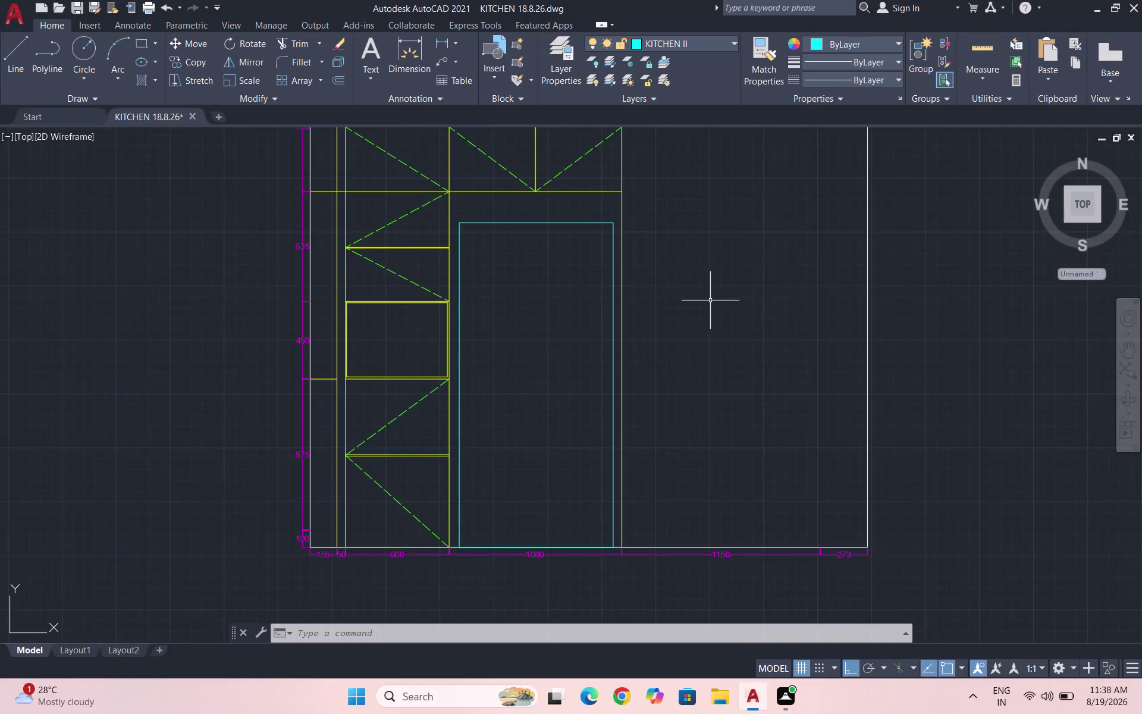
Save the kitchen elevation and zoom in on the lower-left cabinet.
scroll(down, 3)
key(ctrl+s)
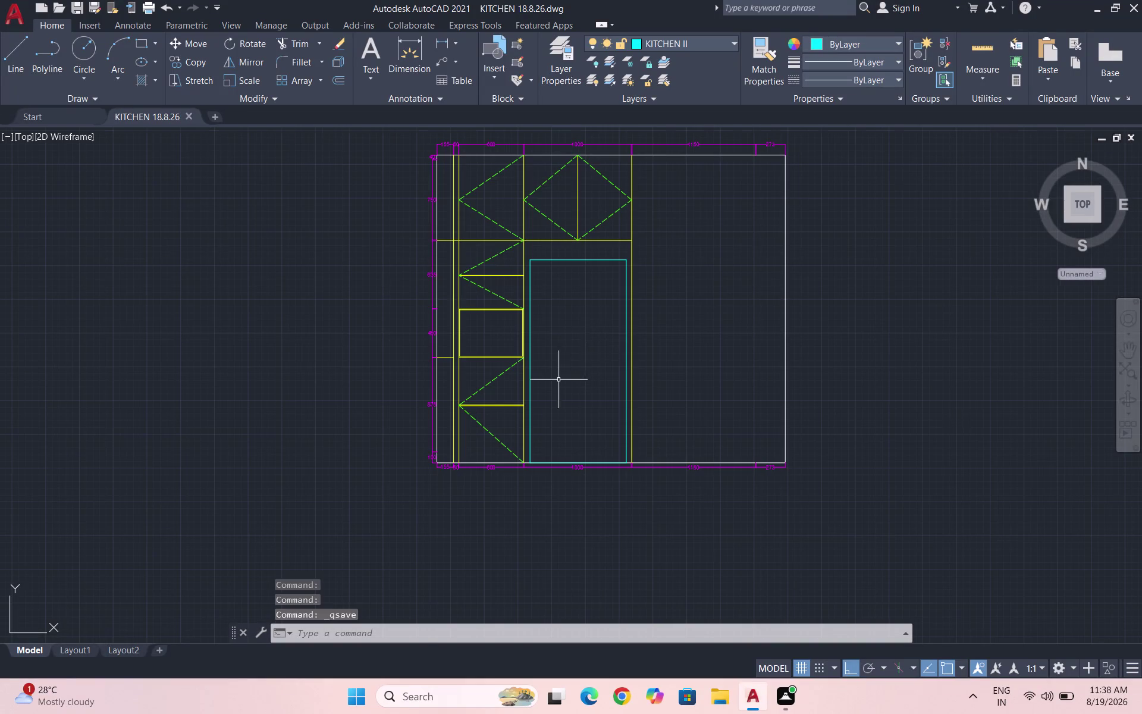
scroll(down, 3)
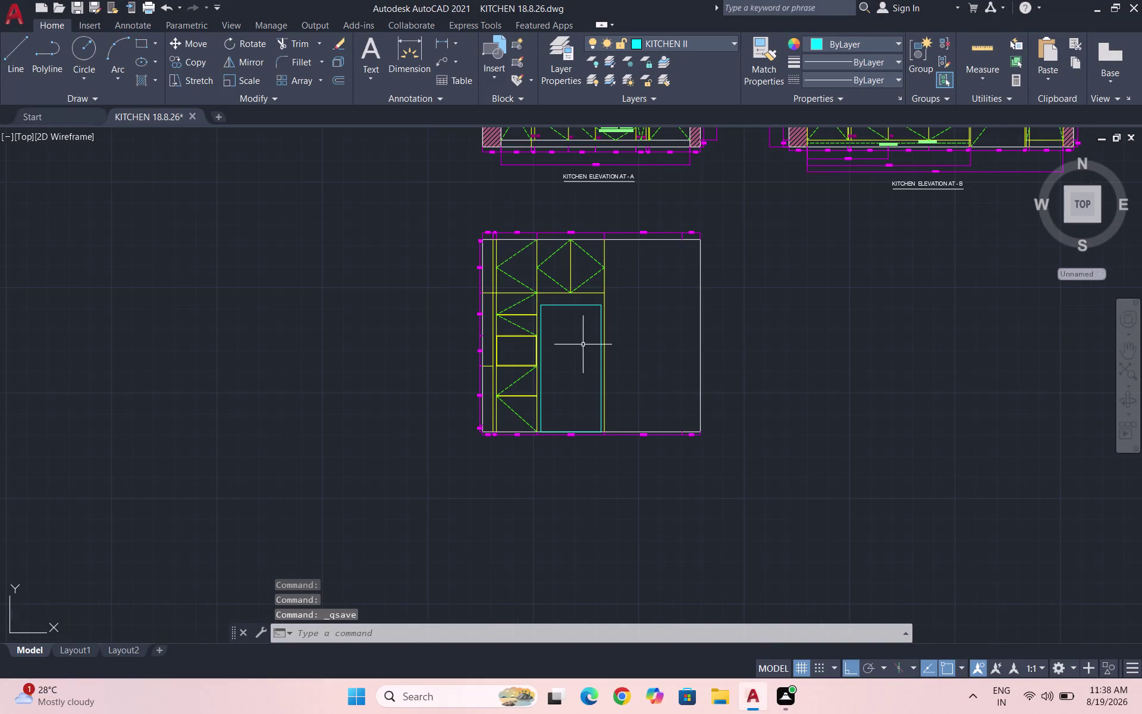
scroll(up, 3)
scroll(up, 3)
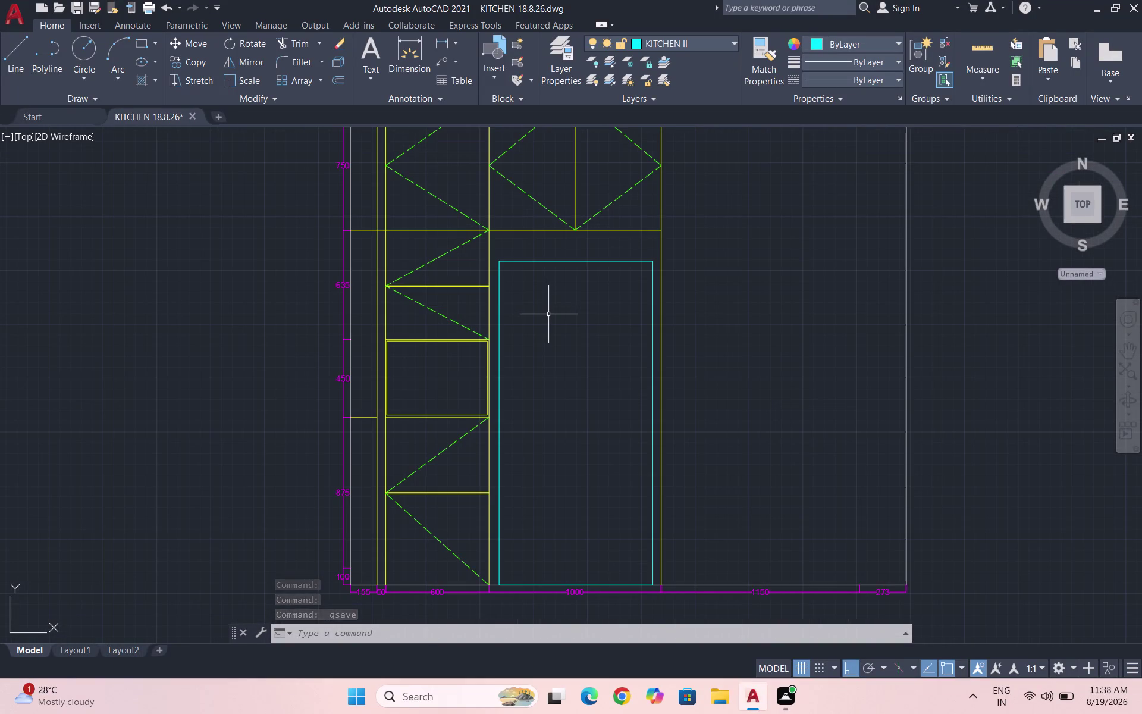
Start a LINE command, then cancel it before placing any points.
key(l)
key(Return)
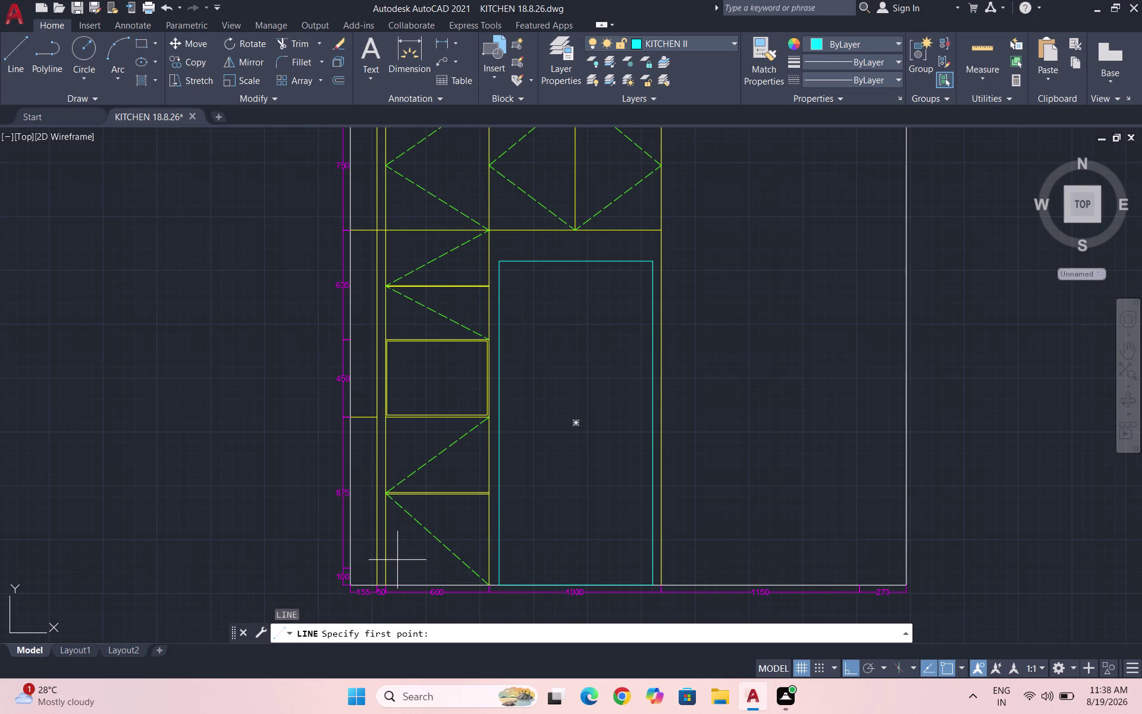
scroll(up, 3)
scroll(down, 3)
scroll(down, 3)
scroll(up, 3)
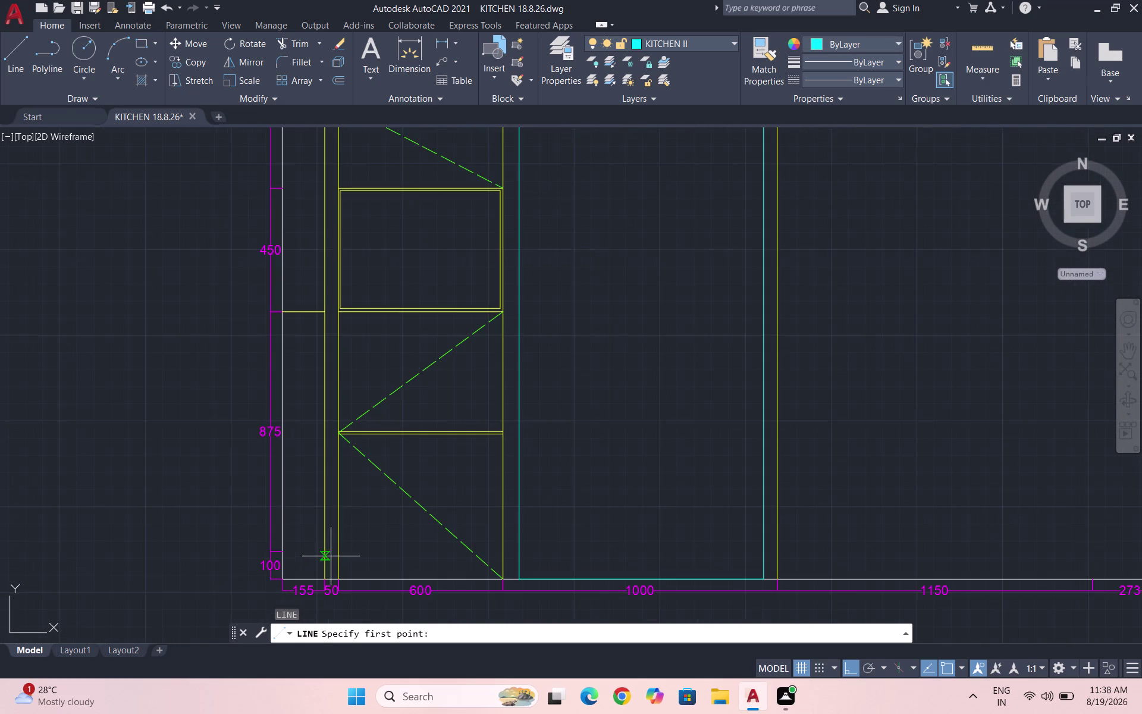
key(Escape)
Make KITCHEN ITEMS the current layer.
click(700, 39)
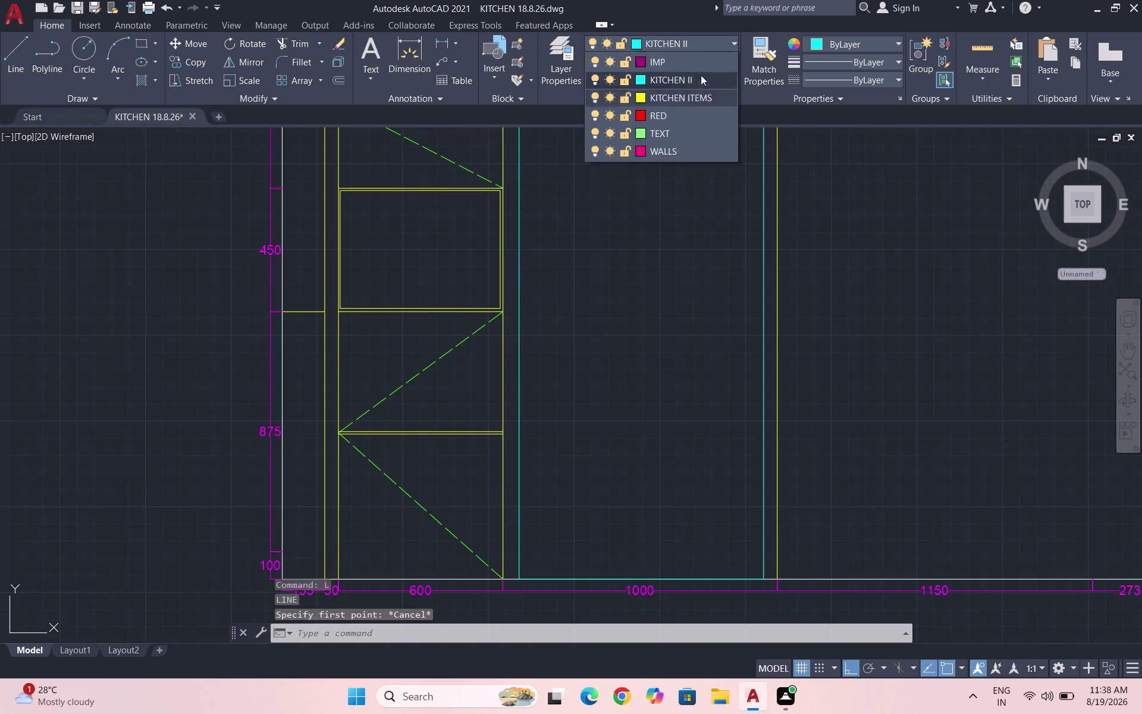
click(690, 201)
scroll(down, 3)
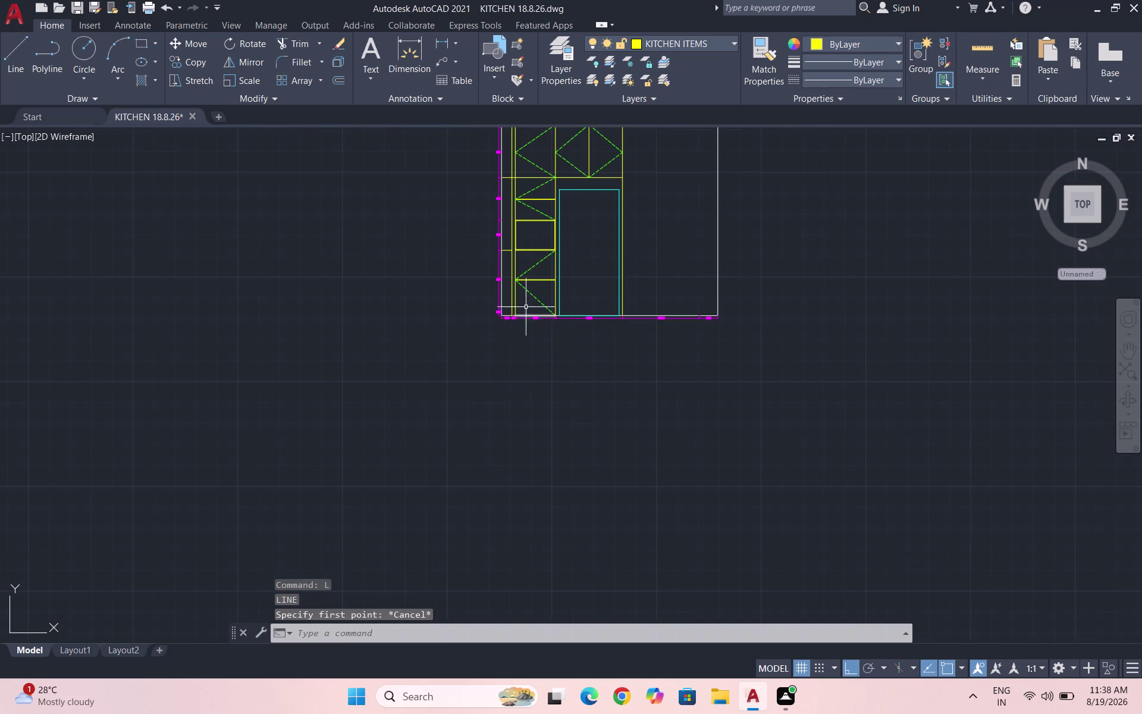
scroll(up, 3)
Draw a horizontal skirting line at 100 height from the left cabinet edge.
key(l)
key(Return)
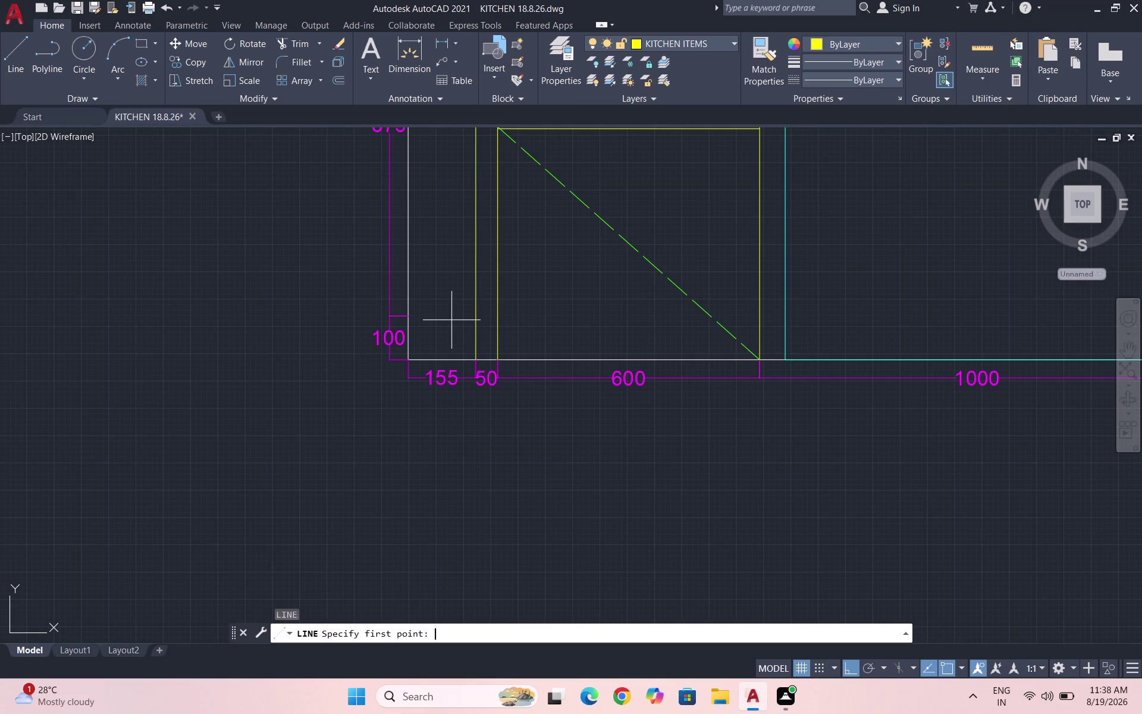
click(474, 318)
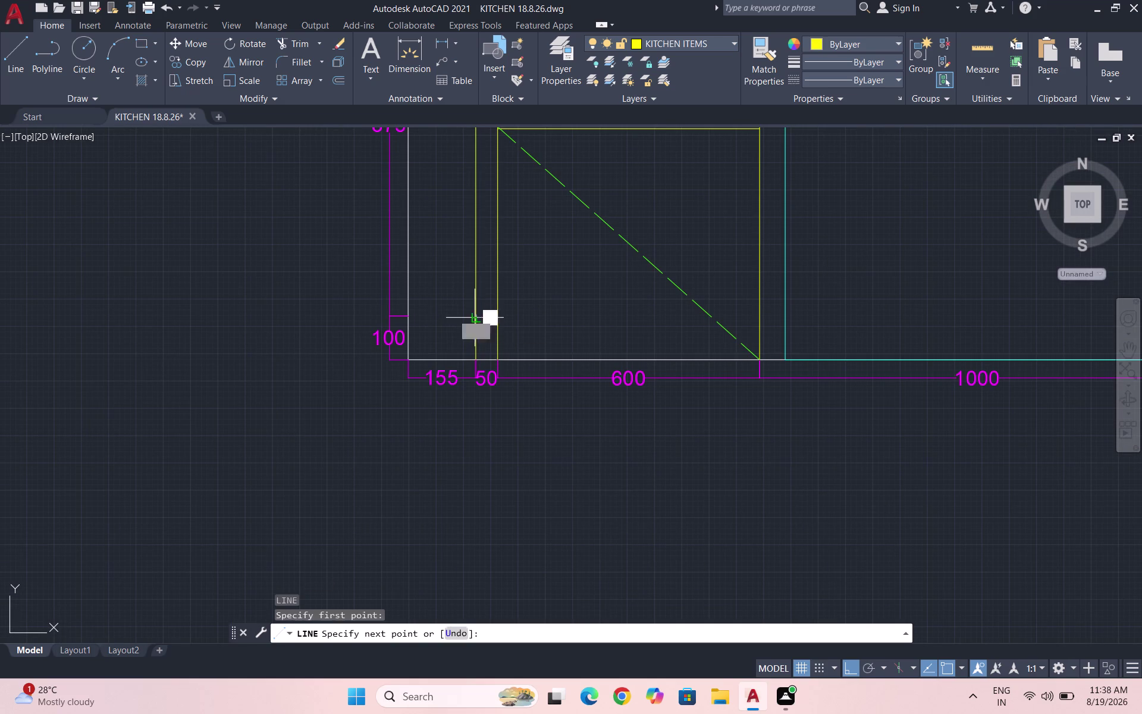
scroll(down, 3)
scroll(down, 3)
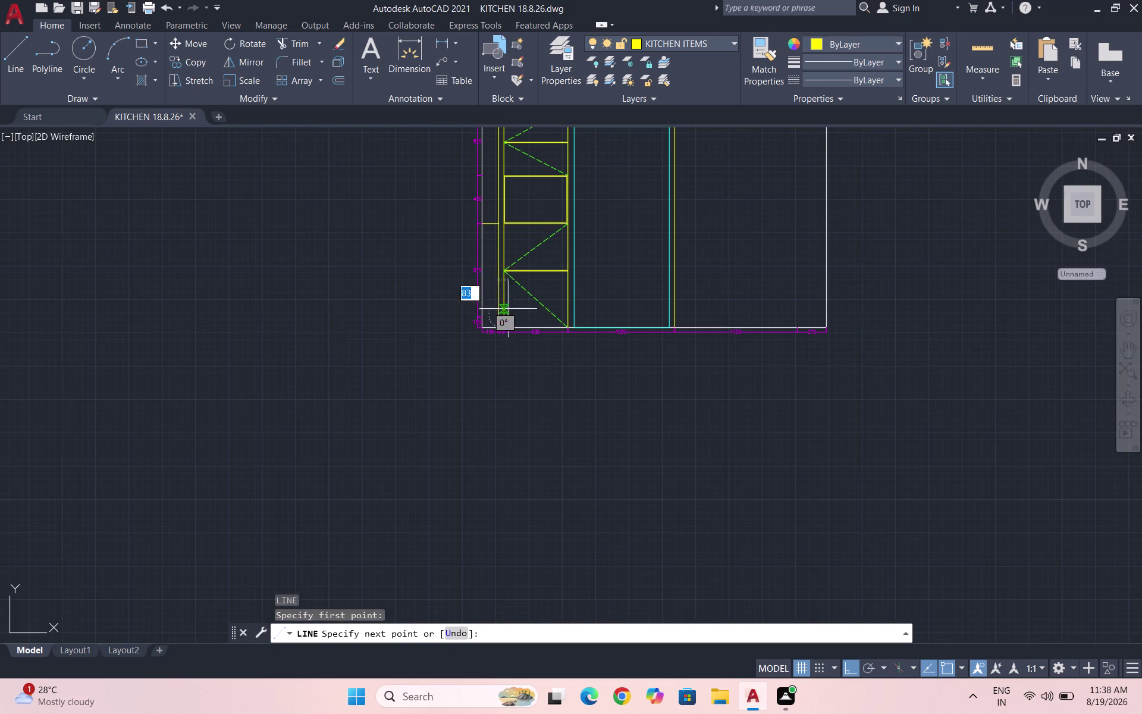
click(619, 301)
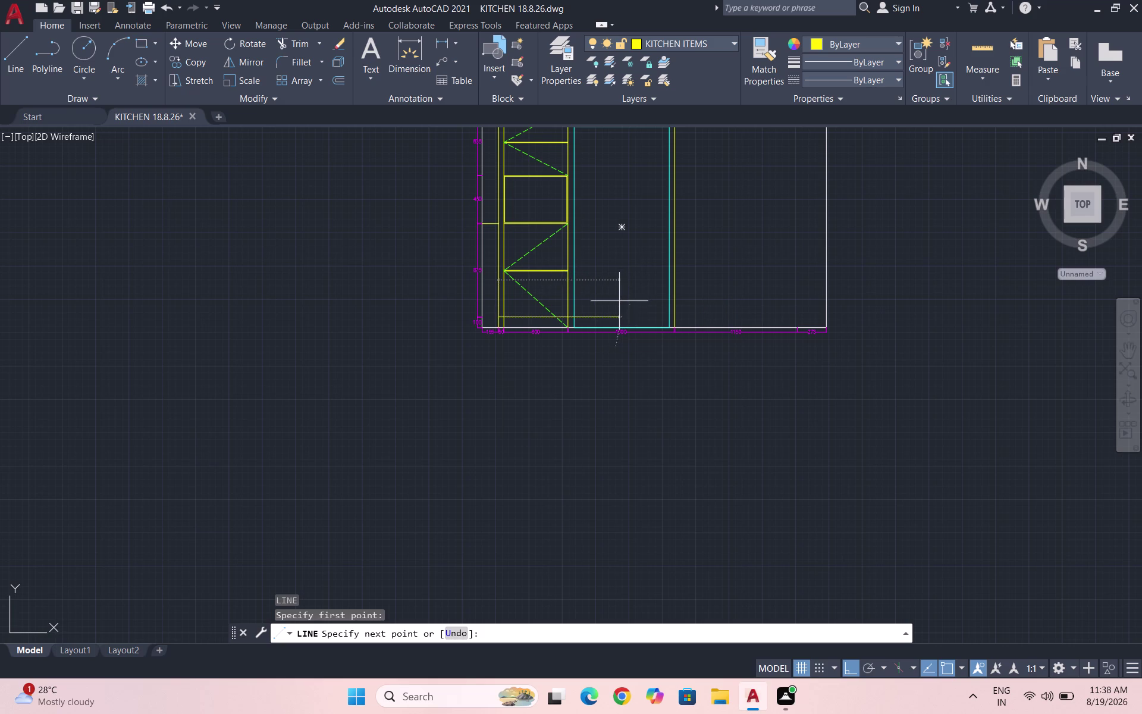
key(Escape)
scroll(up, 3)
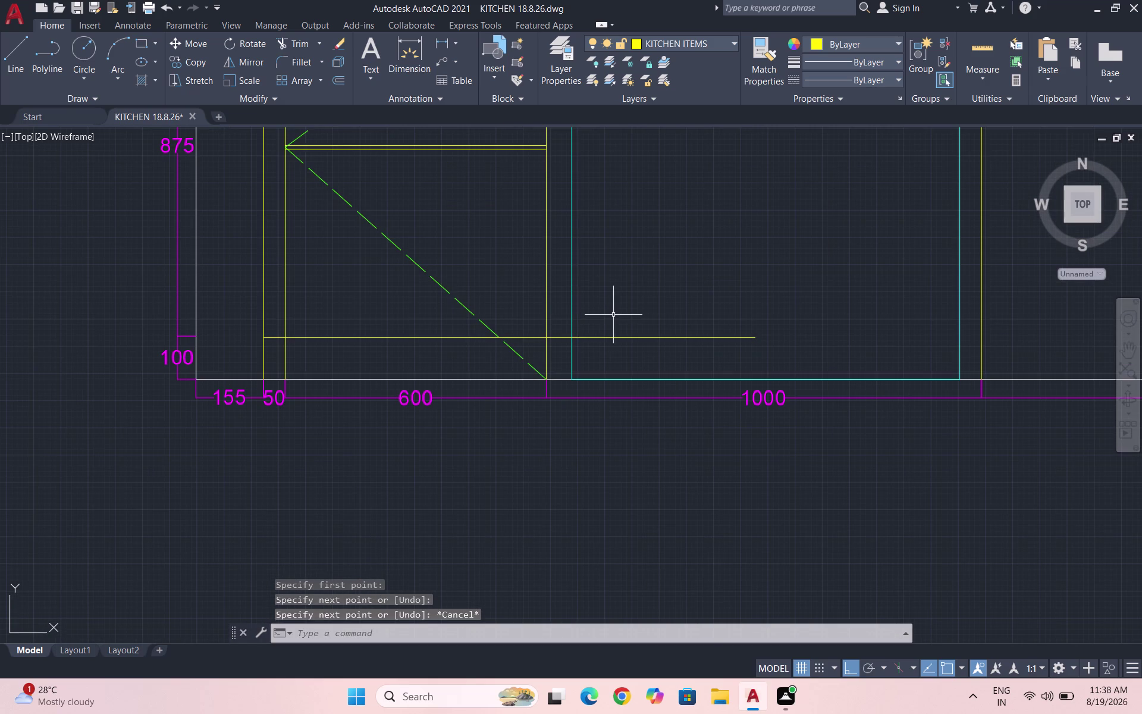
Start TRIM, then cancel it and clear the command line.
text(TR)
key(Return)
key(Return)
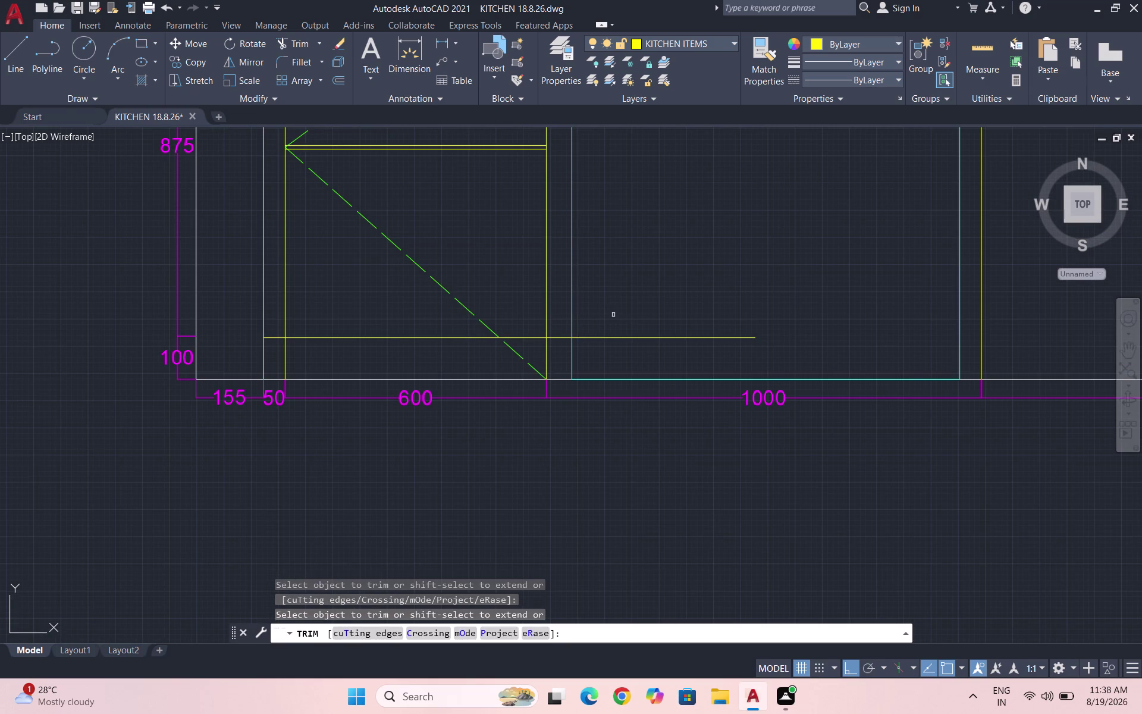
key(grave)
key(Escape)
key(Escape)
key(Escape)
key(Escape)
Extend the 100-height skirting line to the right cabinet edge with EXTEND.
text(EX)
key(Return)
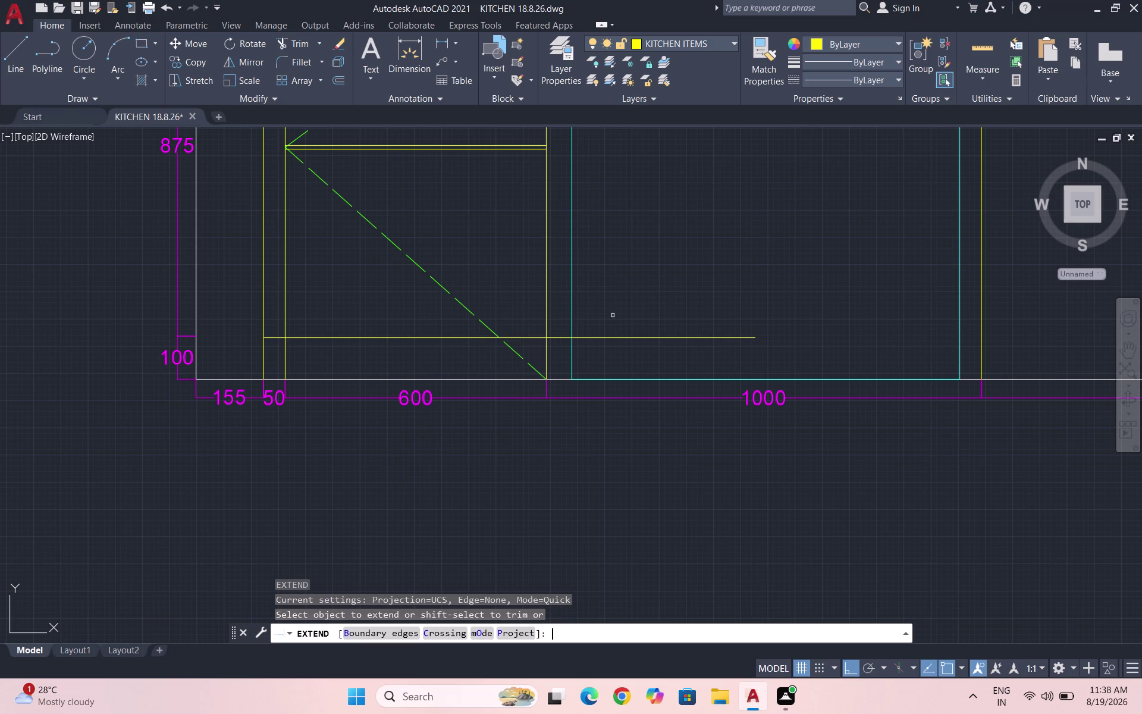
click(681, 339)
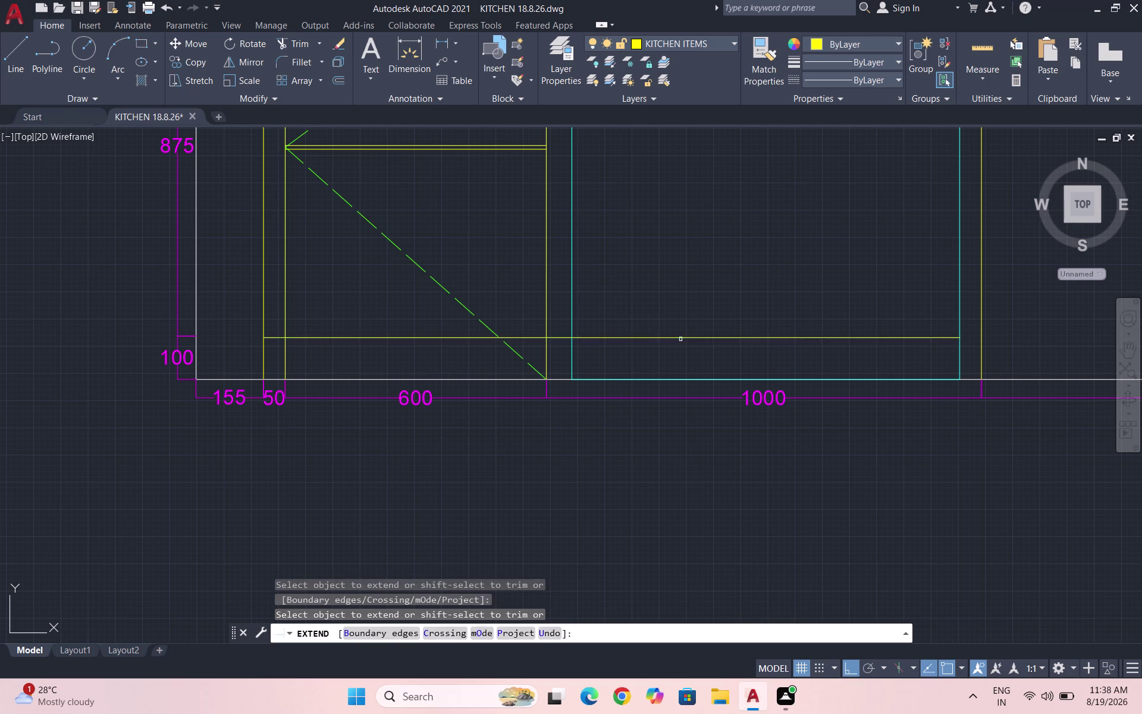
key(Escape)
key(Escape)
key(Escape)
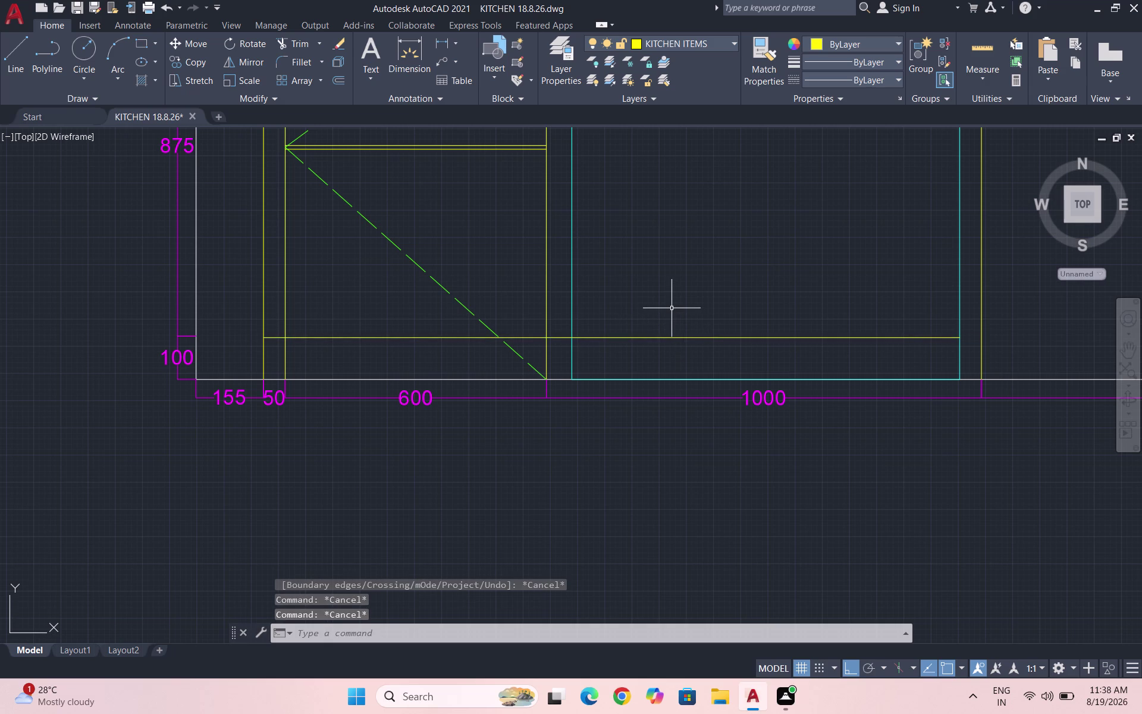
Trim away the skirting piece in the gap between the cabinets.
text(TR)
key(Return)
key(Return)
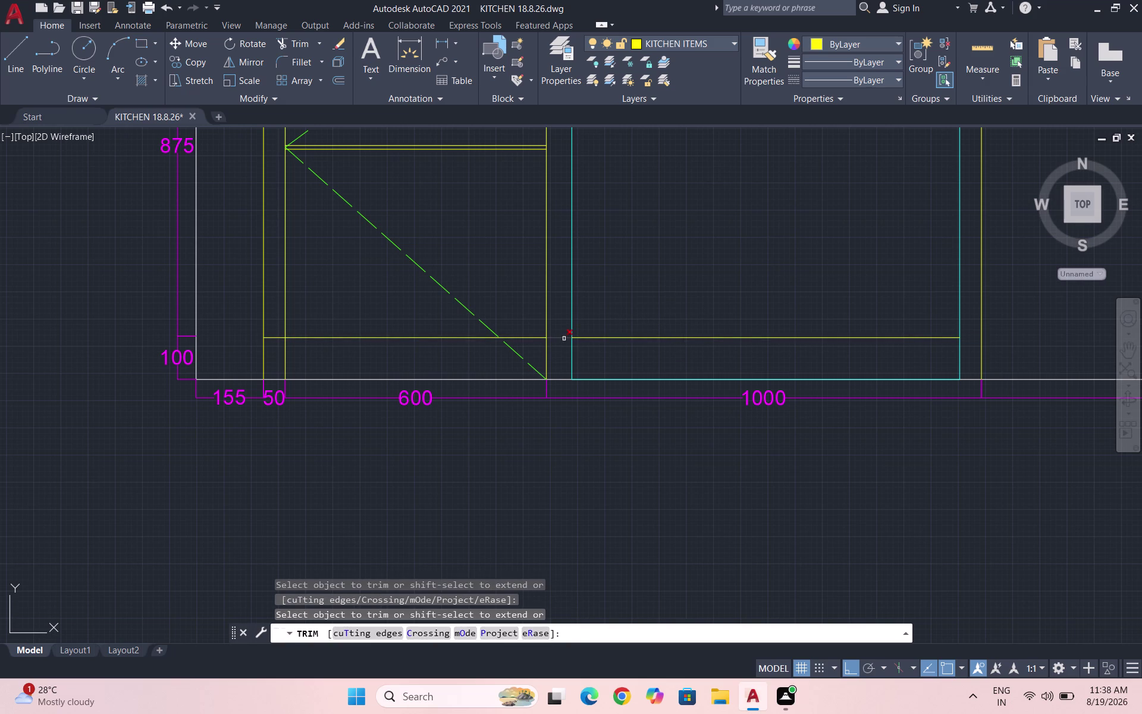
click(564, 338)
key(Escape)
key(Escape)
key(Escape)
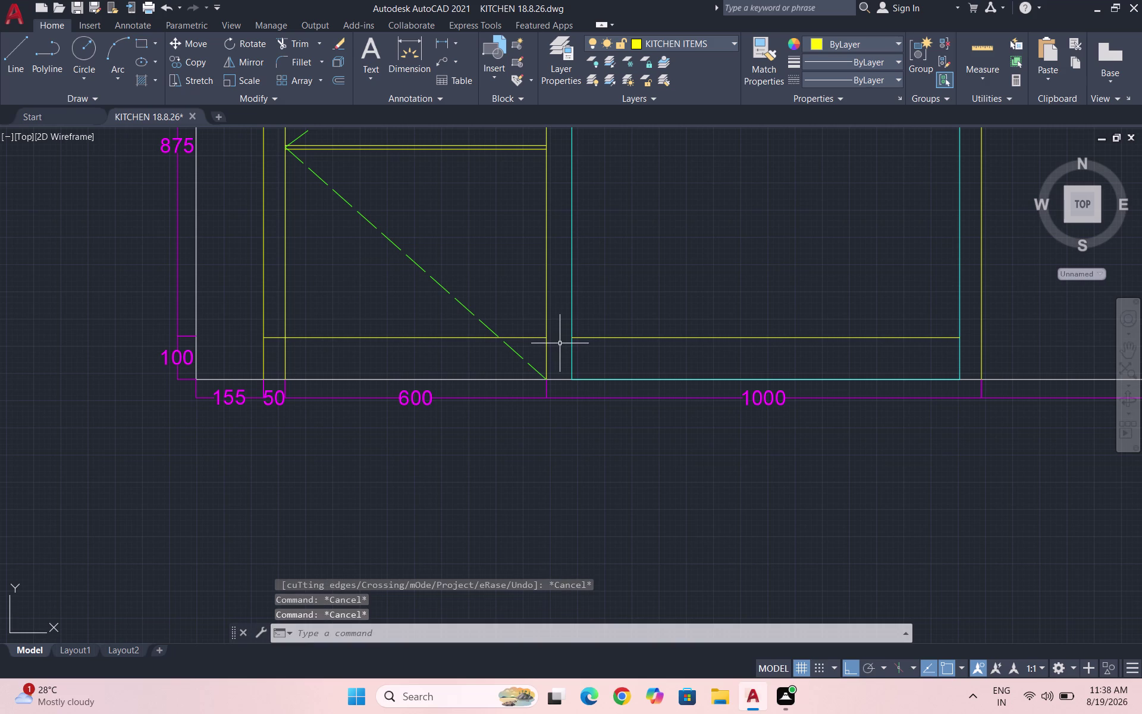